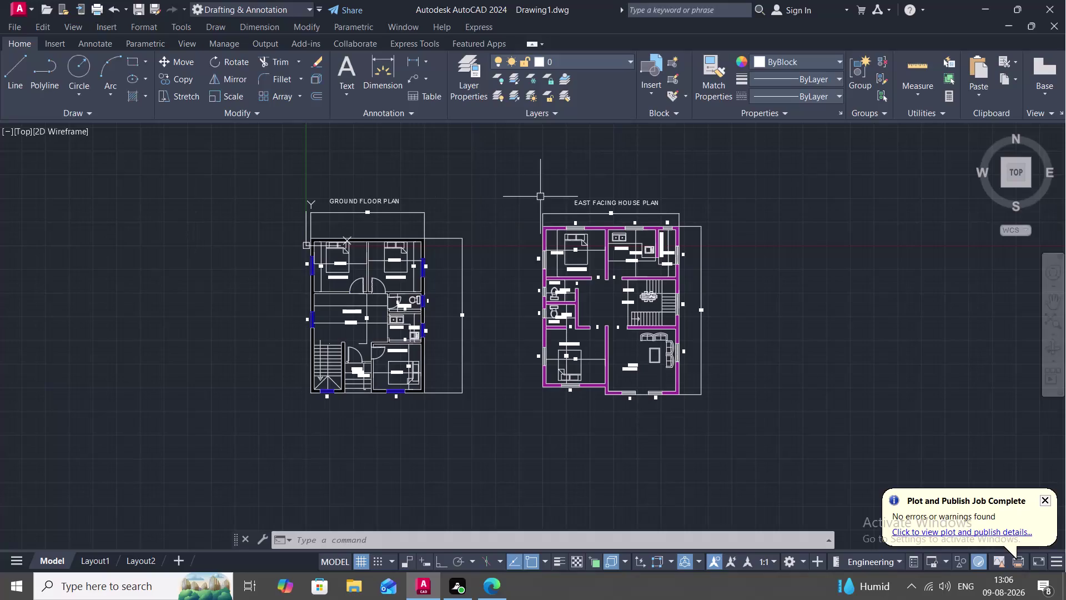
Window-select both house floor plans and bring up the Save Drawing As dialog with Ctrl+S.
click(254, 148)
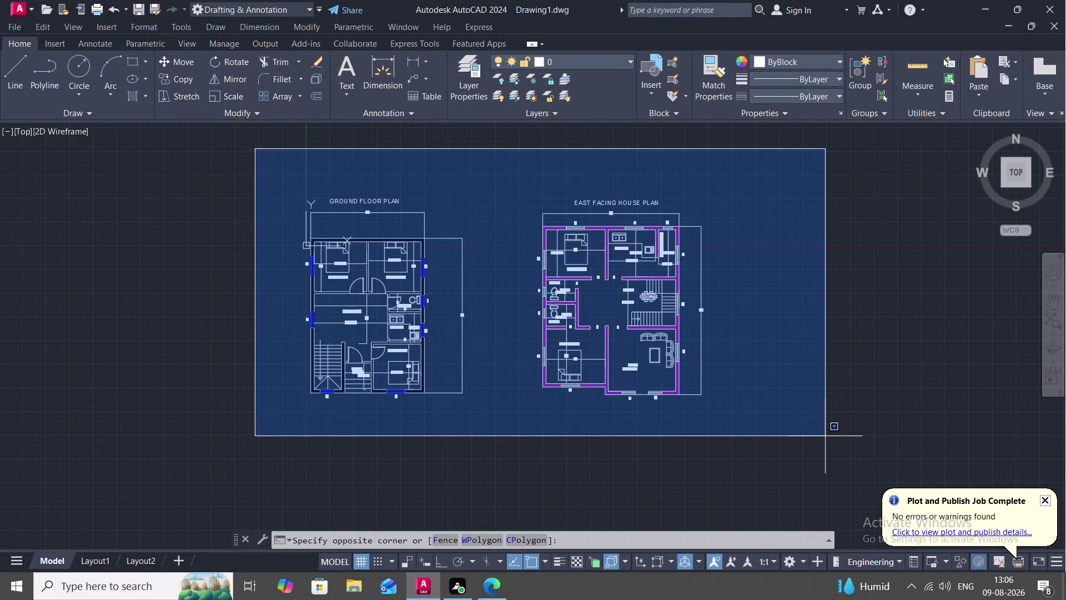
click(825, 435)
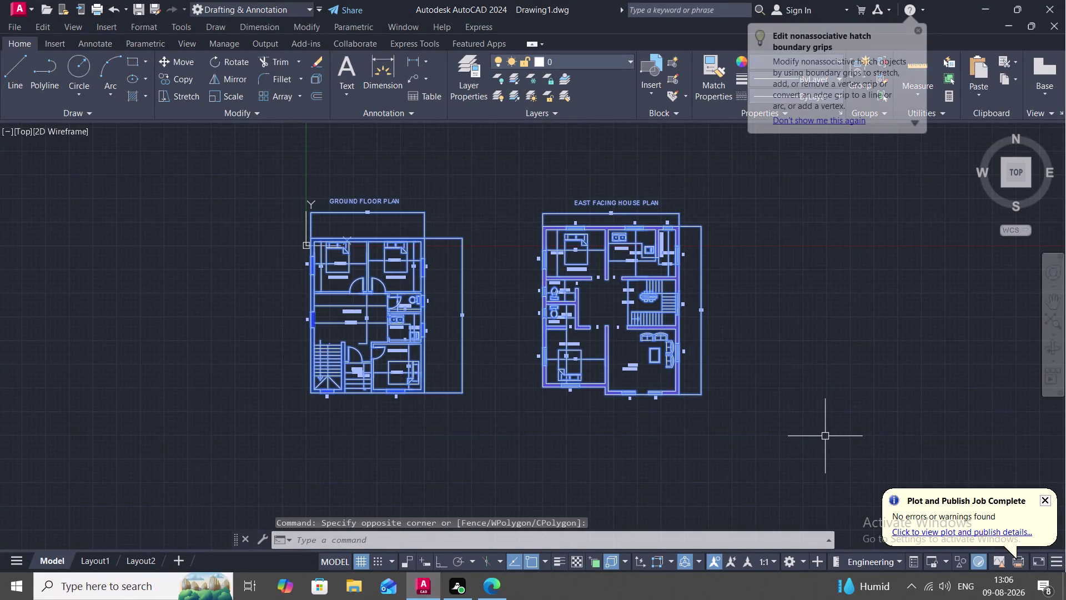
key(ctrl+s)
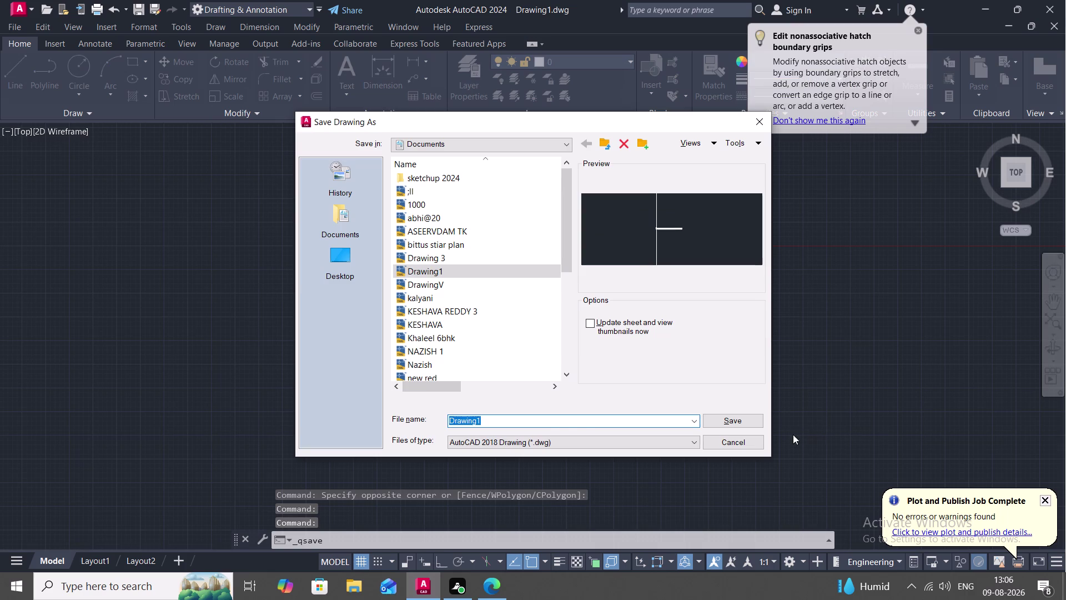
Clear the default name from the File name box.
click(494, 419)
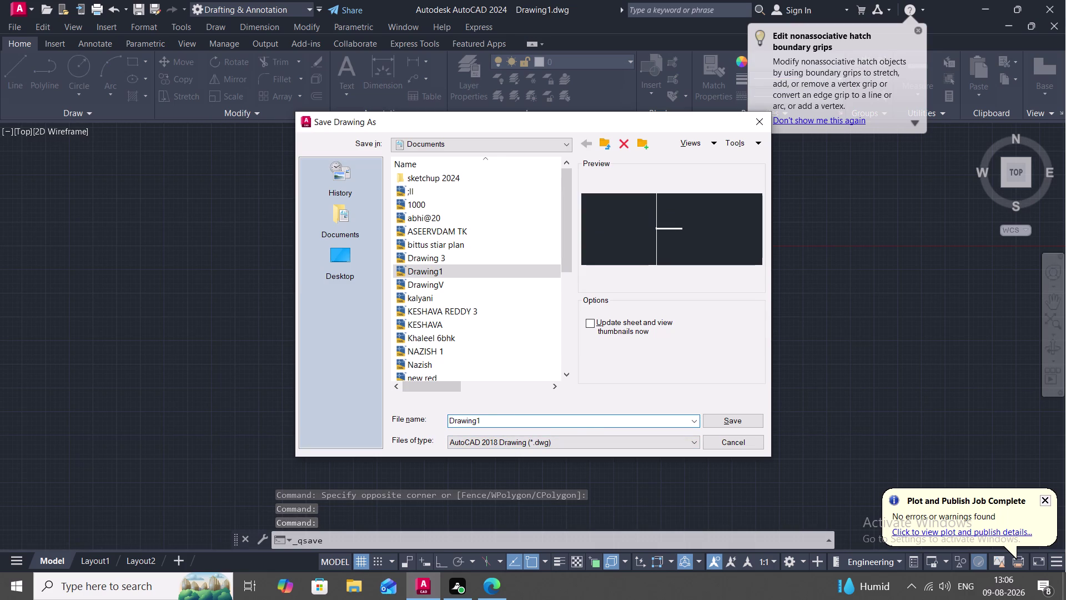
key(BackSpace)
key(BackSpace)
key(BackSpace)
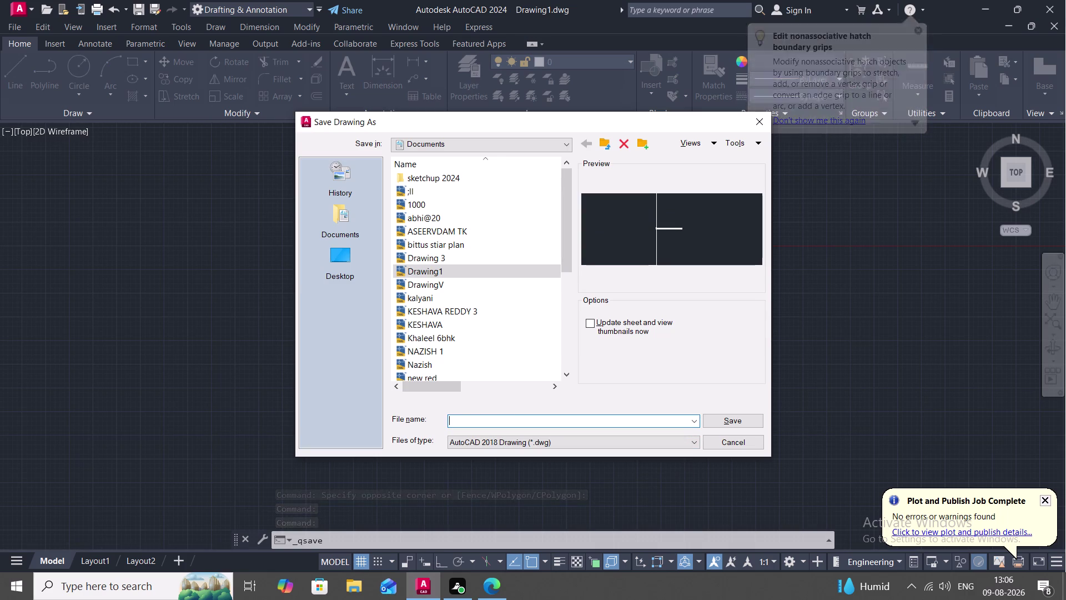
Save the drawing as 'VYSHNAVI 6 1,2'.
text(VY)
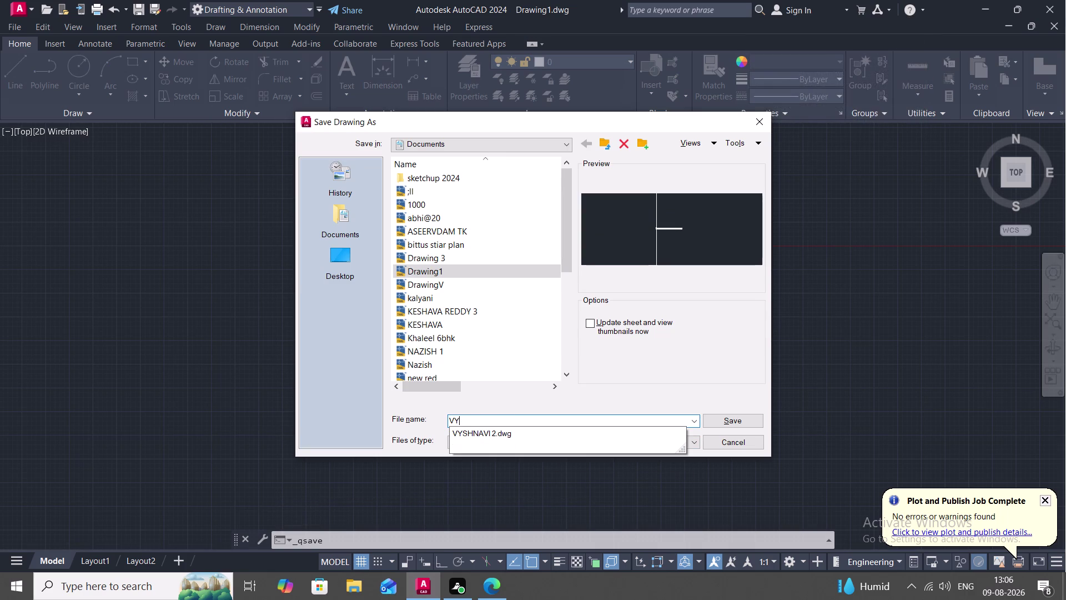
text(SHN)
text(AV)
text(I)
key(space)
key(6)
key(space)
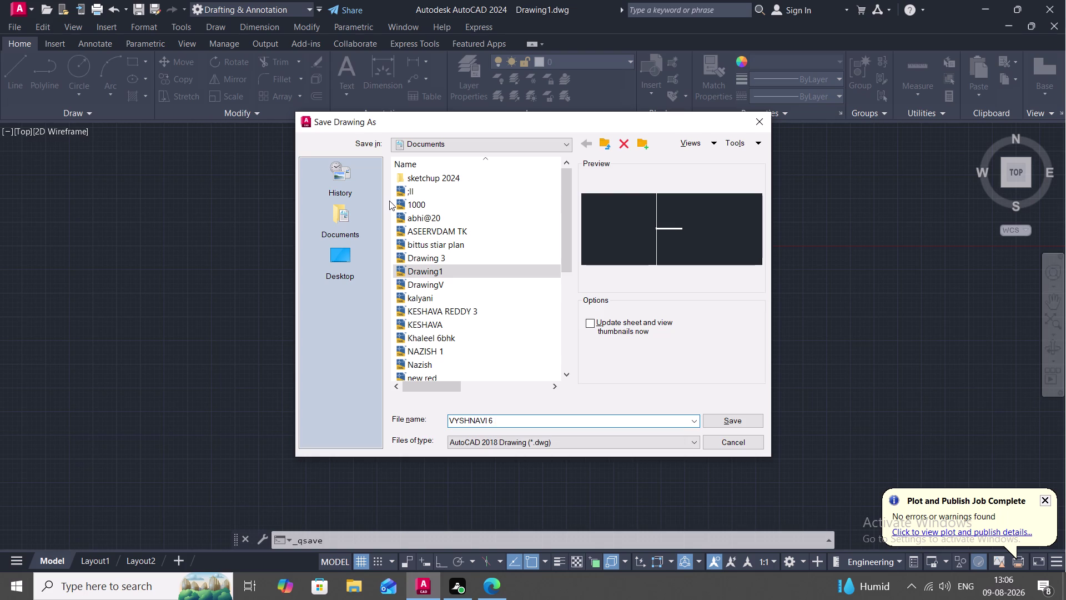
key(1)
text(,2)
click(730, 423)
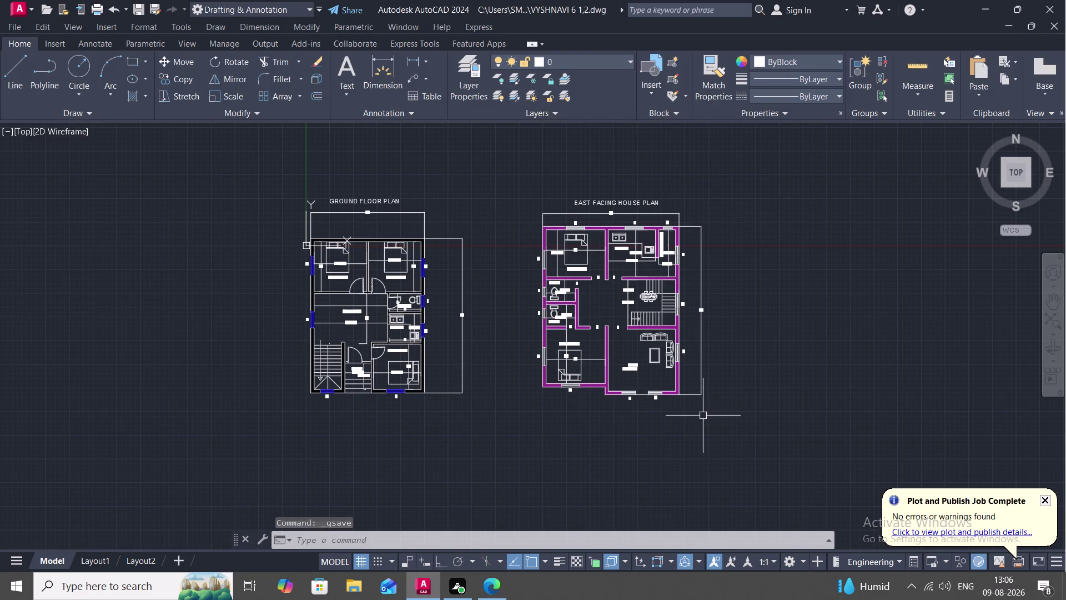